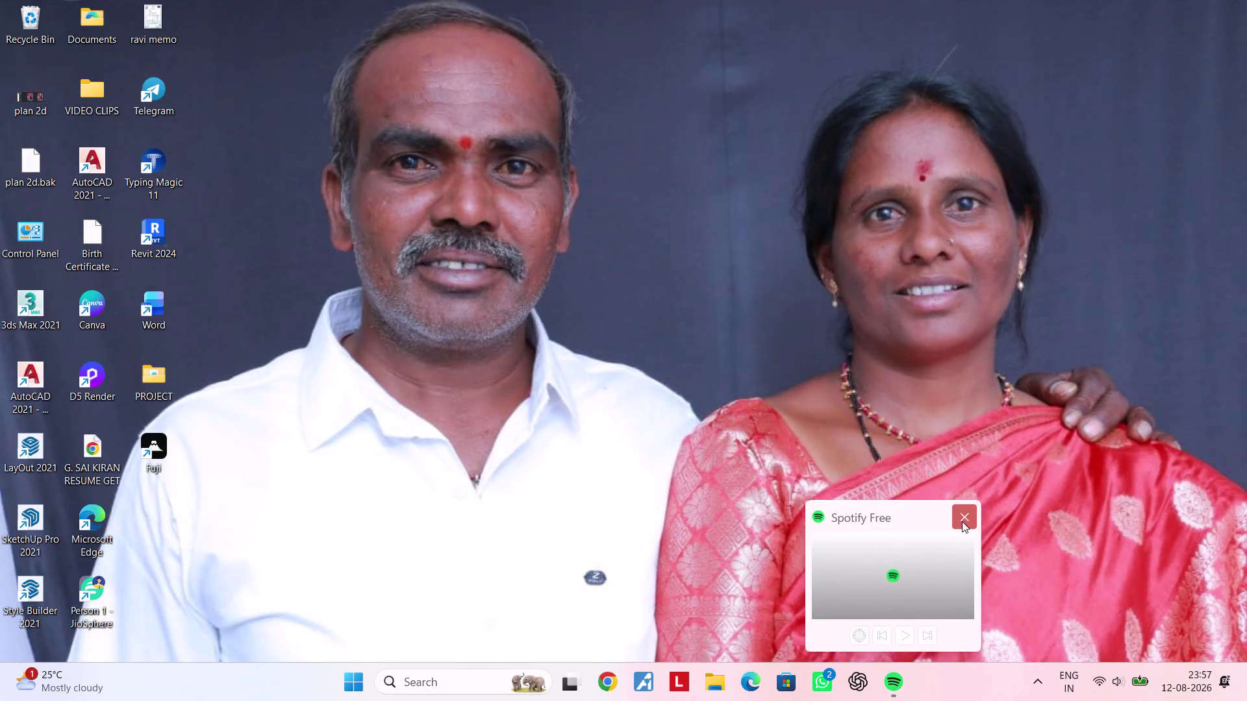
Close the Spotify Free mini player and refresh the desktop from its context menu.
click(962, 521)
right_click(747, 336)
double_click(791, 398)
right_click(717, 253)
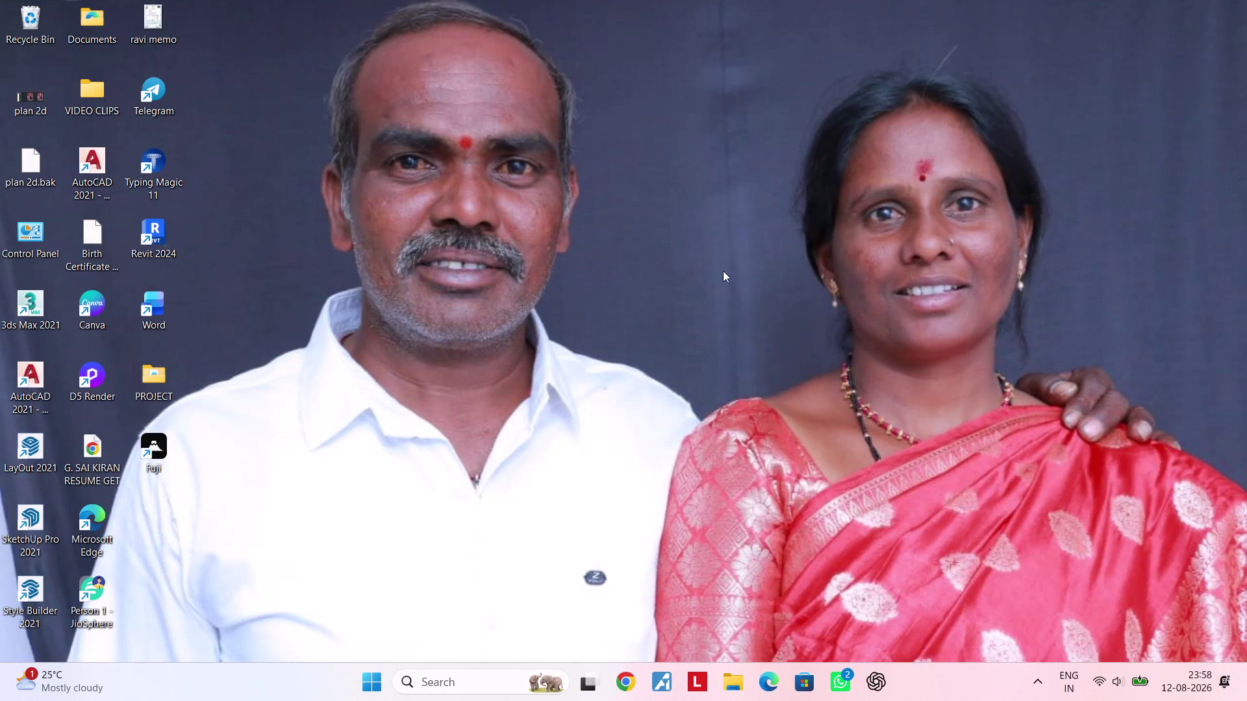
click(772, 325)
Refresh the desktop again several times using its right-click menu.
right_click(673, 176)
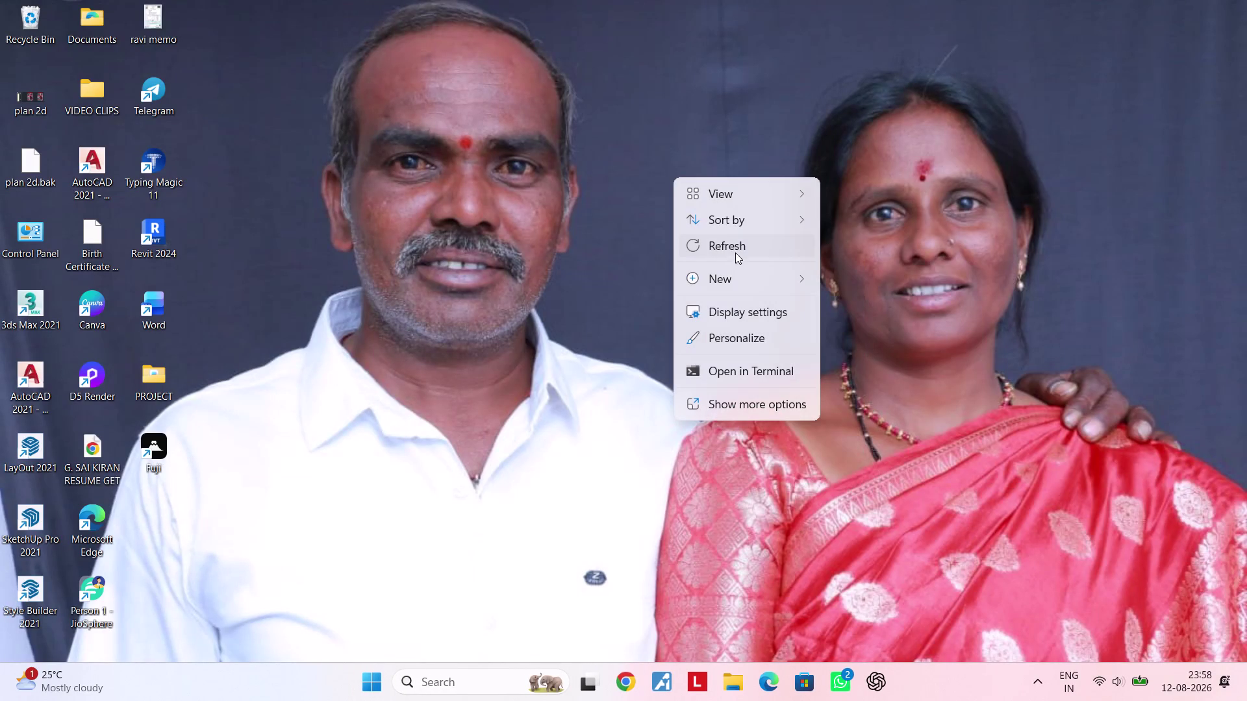
double_click(737, 250)
right_click(699, 184)
double_click(748, 249)
right_click(714, 198)
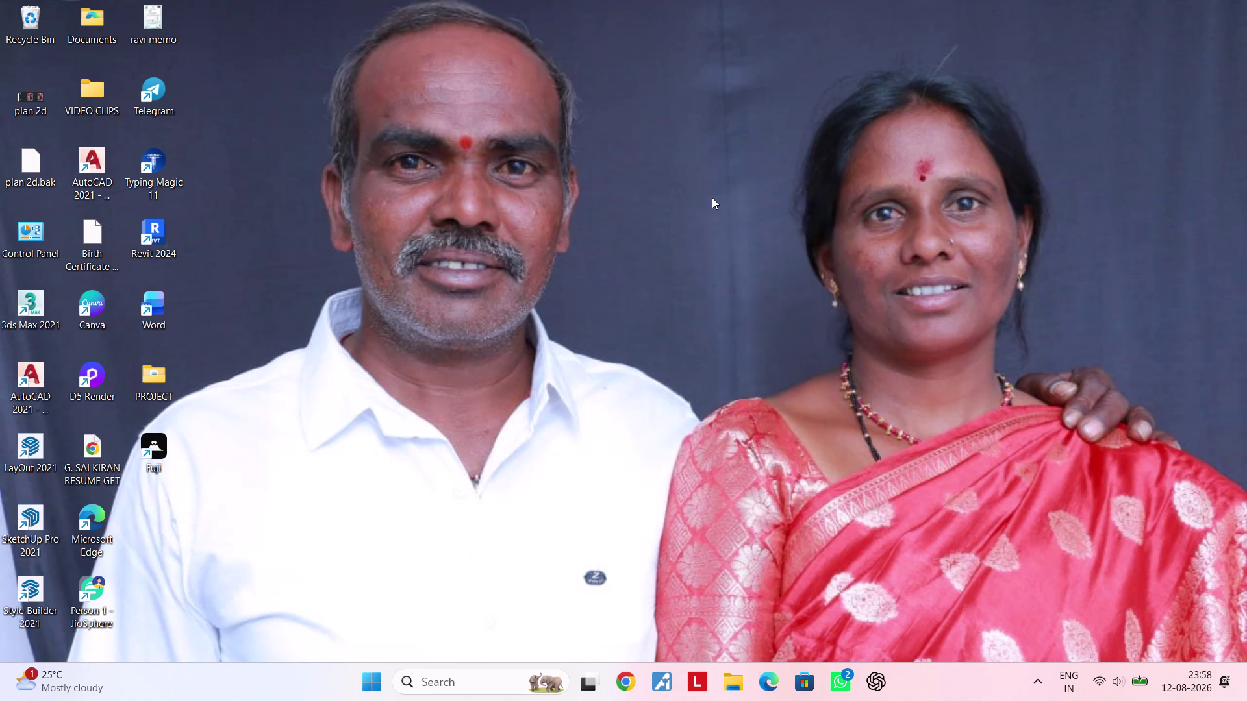
click(755, 269)
Refresh the desktop once more, then open the Start menu to shut down.
right_click(719, 244)
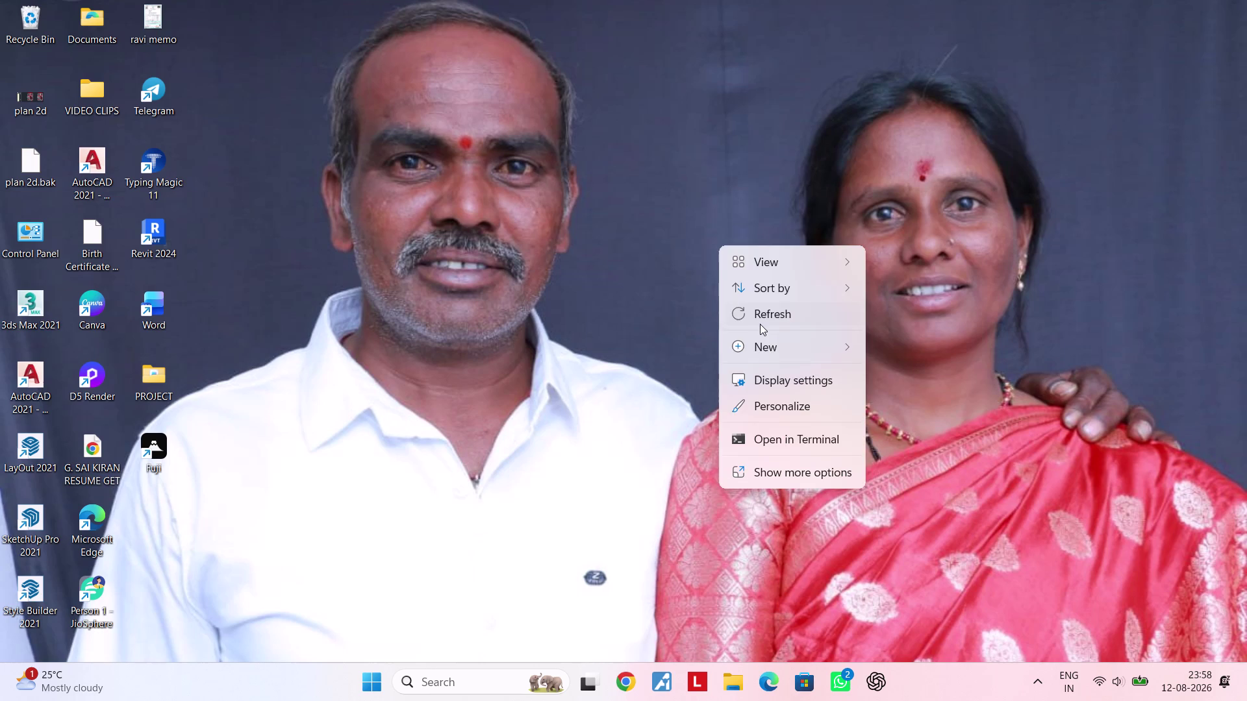
double_click(766, 318)
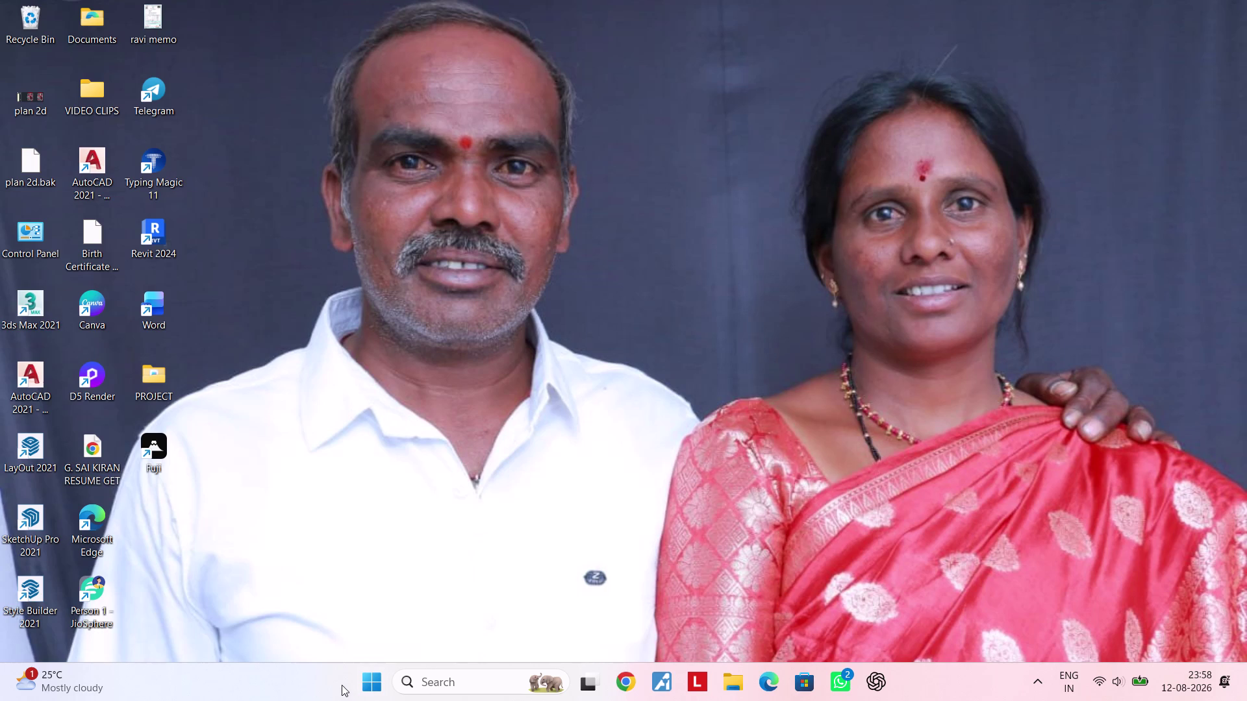
click(367, 677)
click(735, 621)
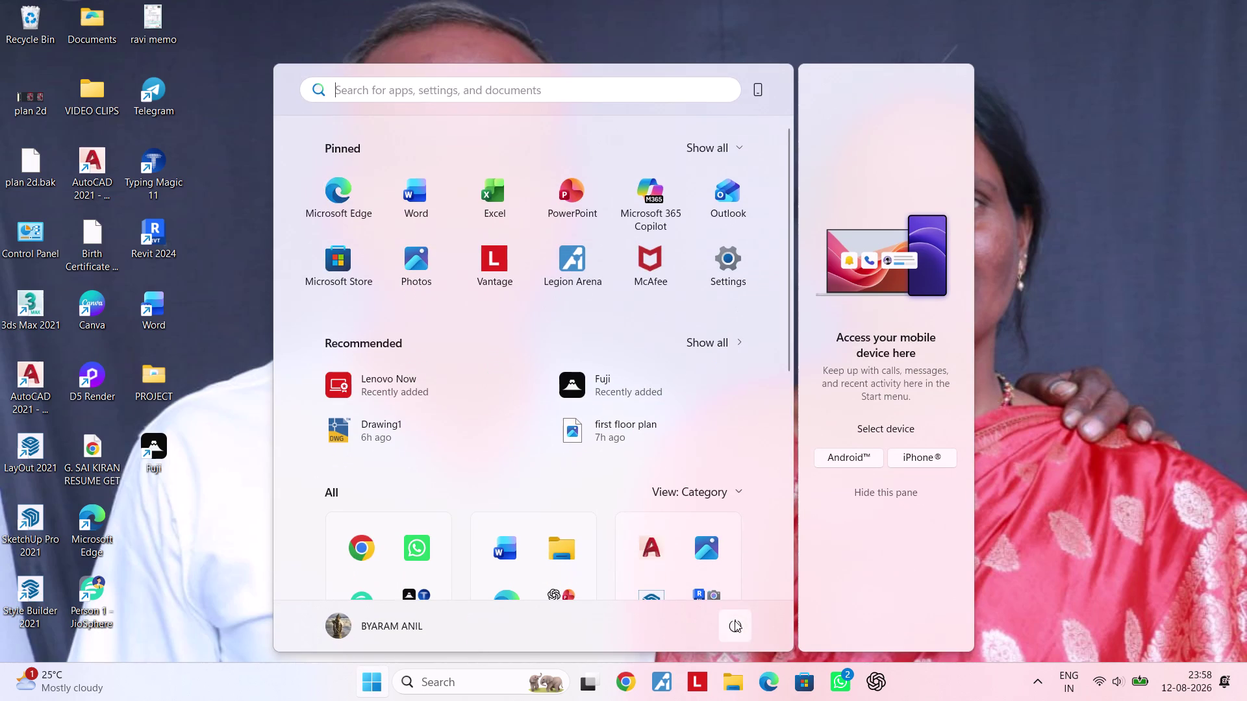